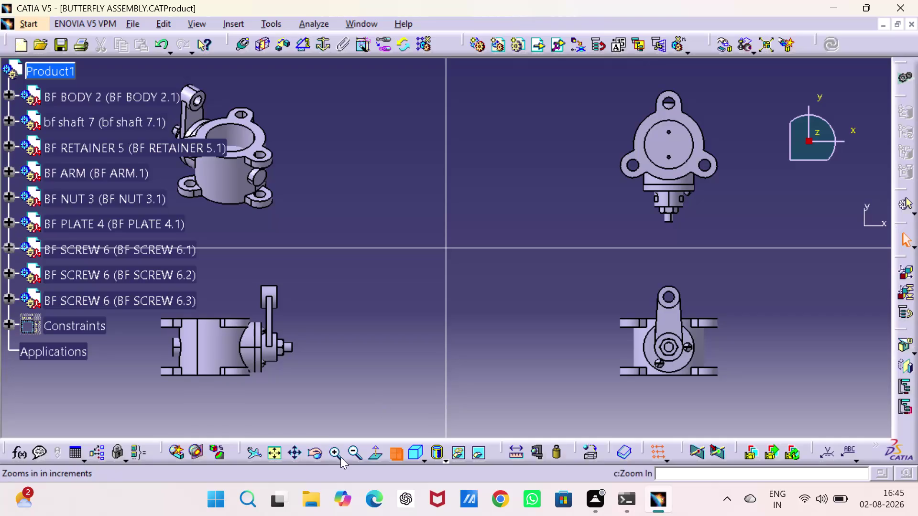
Collapse the four orthographic viewports into one and show the butterfly valve isometrically.
click(391, 449)
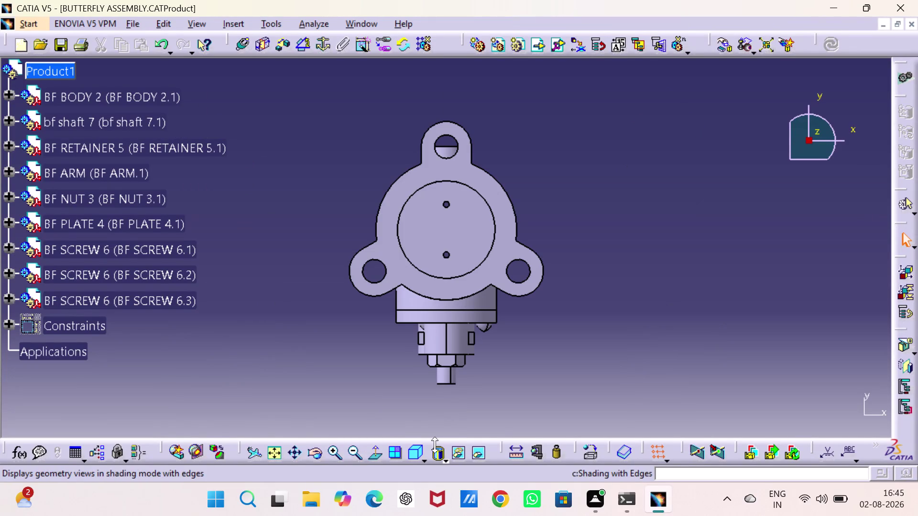
click(417, 450)
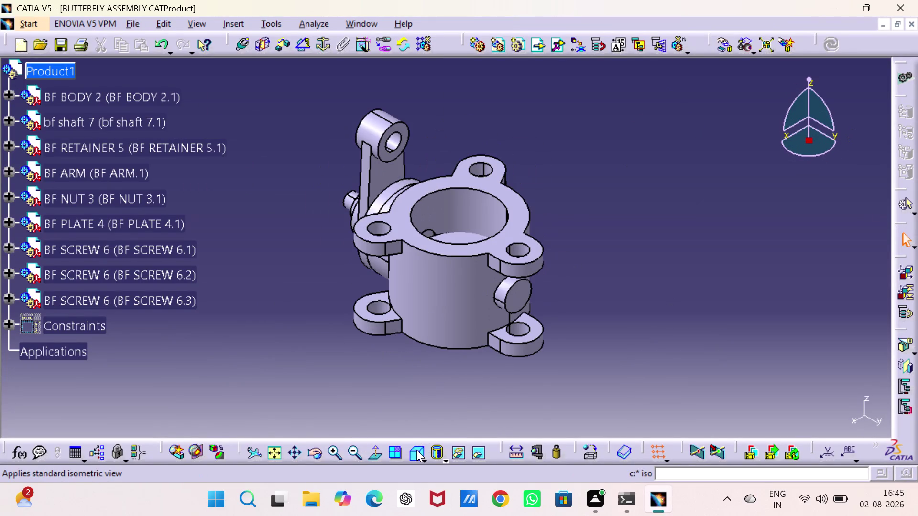